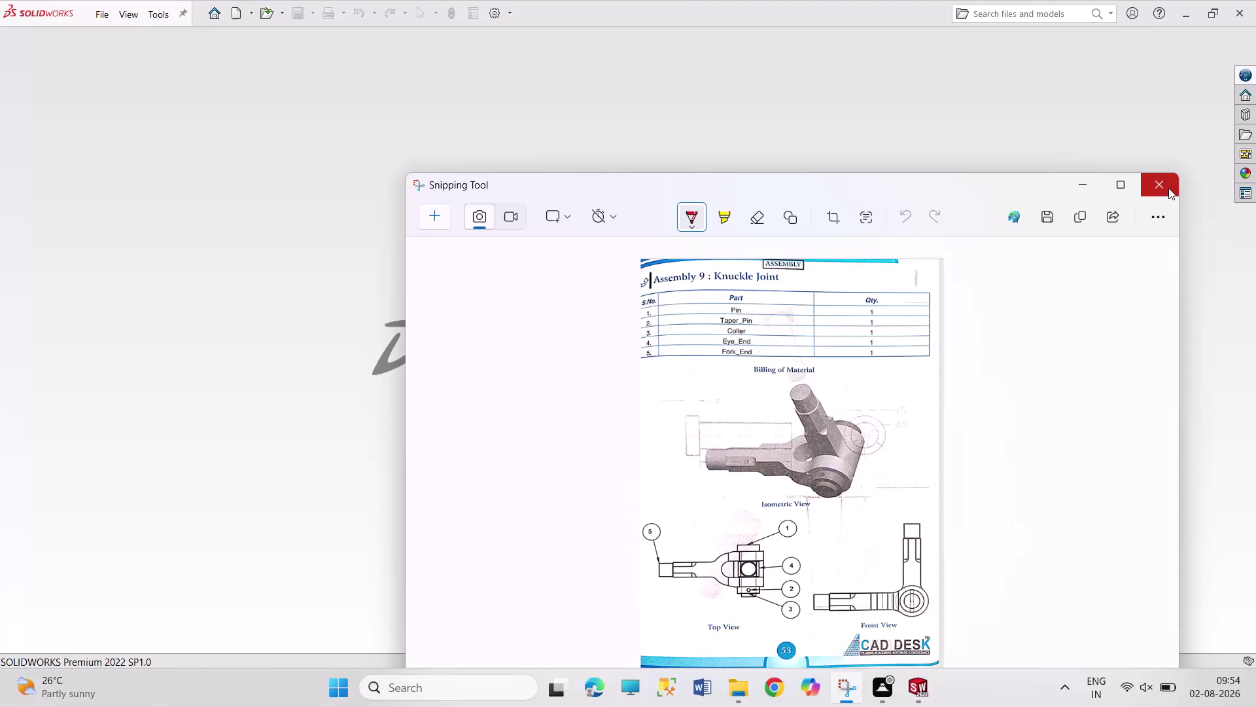
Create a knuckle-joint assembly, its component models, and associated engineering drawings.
Close the Snipping Tool window showing the Knuckle Joint assembly snip.
click(1169, 188)
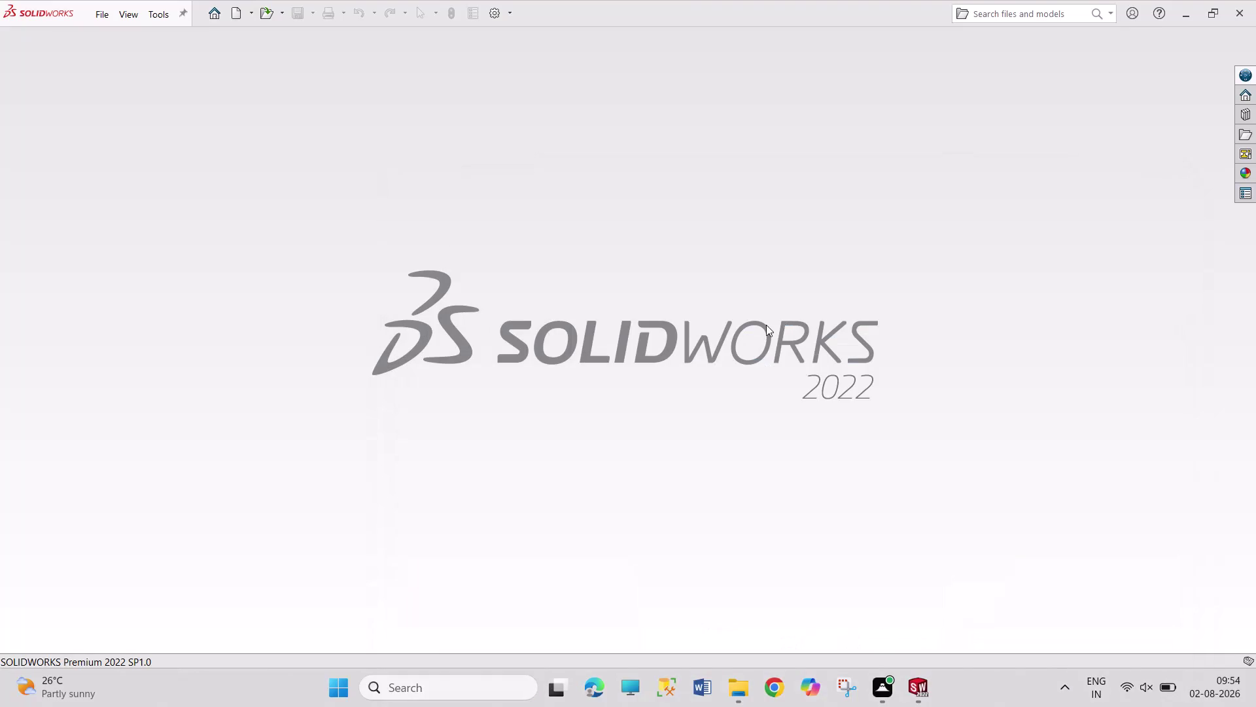